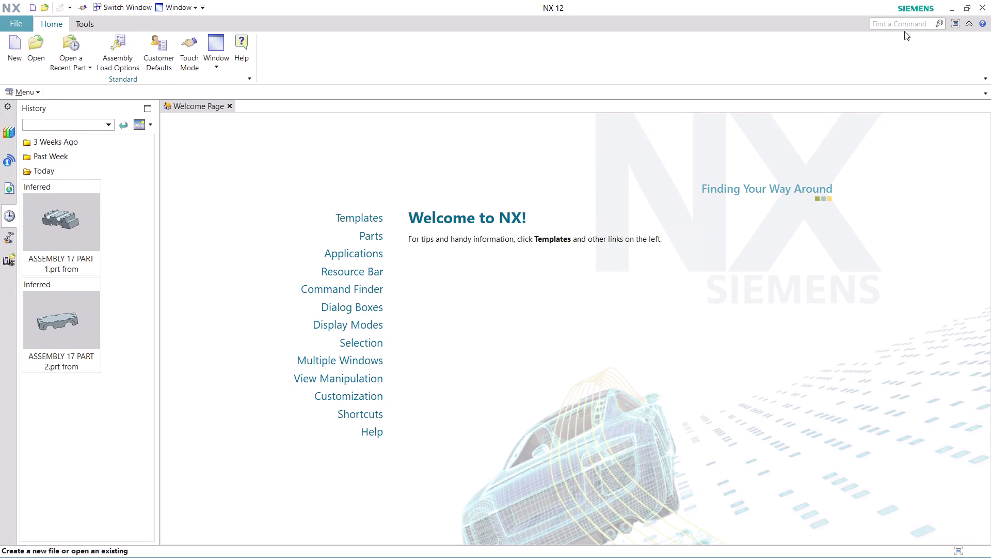
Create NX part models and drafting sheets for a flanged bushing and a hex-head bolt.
Search the command finder for JOURNAL and start Record Journal.
click(903, 23)
text(JO)
text(URNAL)
key(Return)
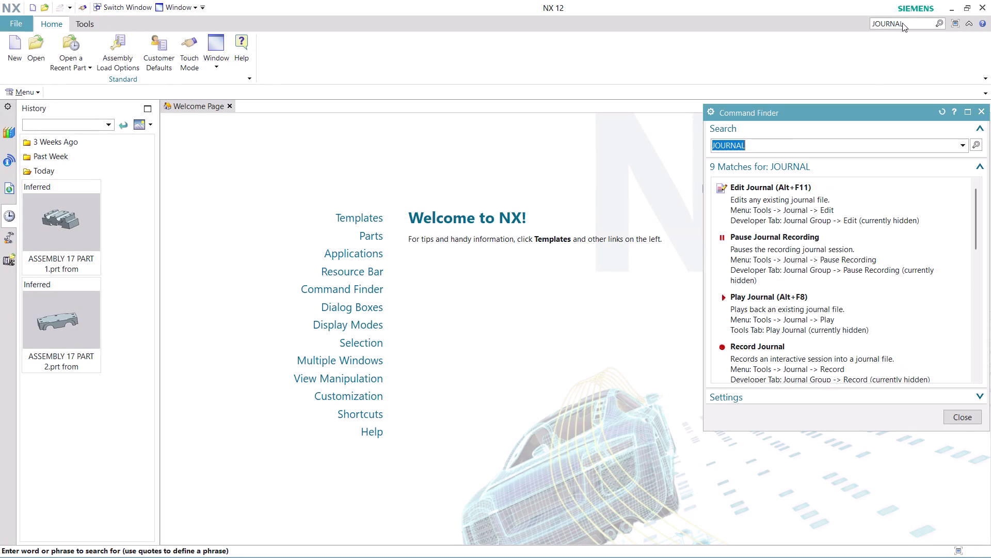
scroll(down, 3)
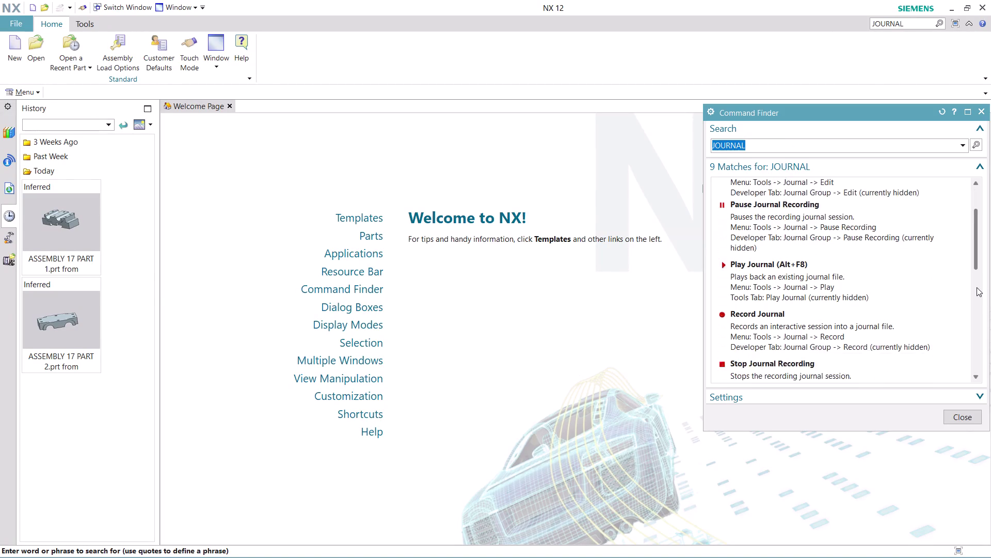
click(806, 258)
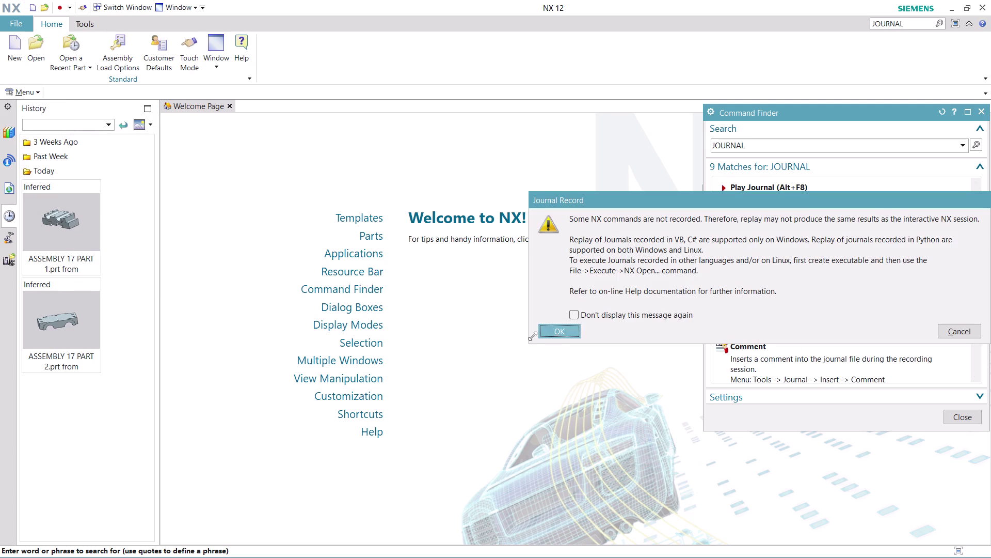
Dismiss the recording notice and browse to the Desktop's nx-cad drawing files folder.
click(557, 336)
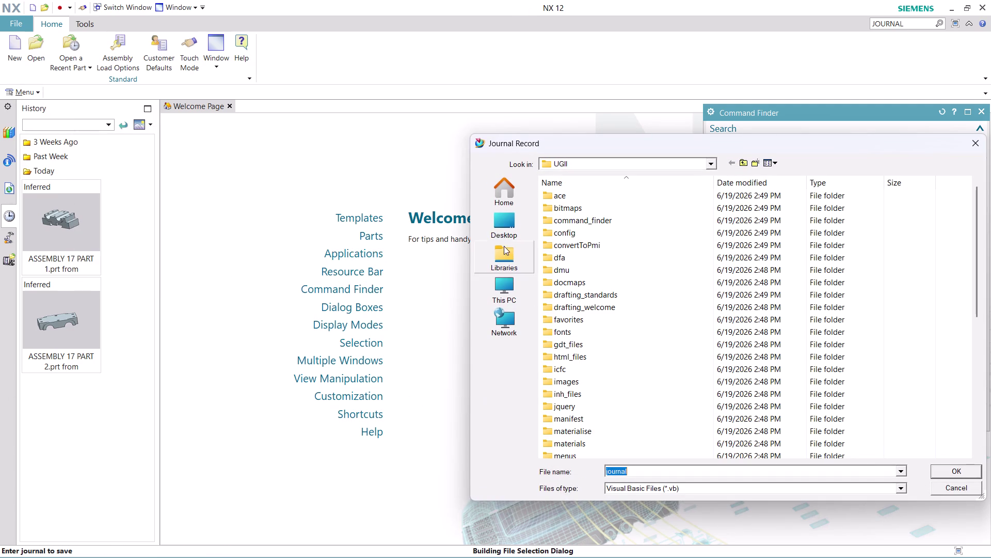
click(506, 224)
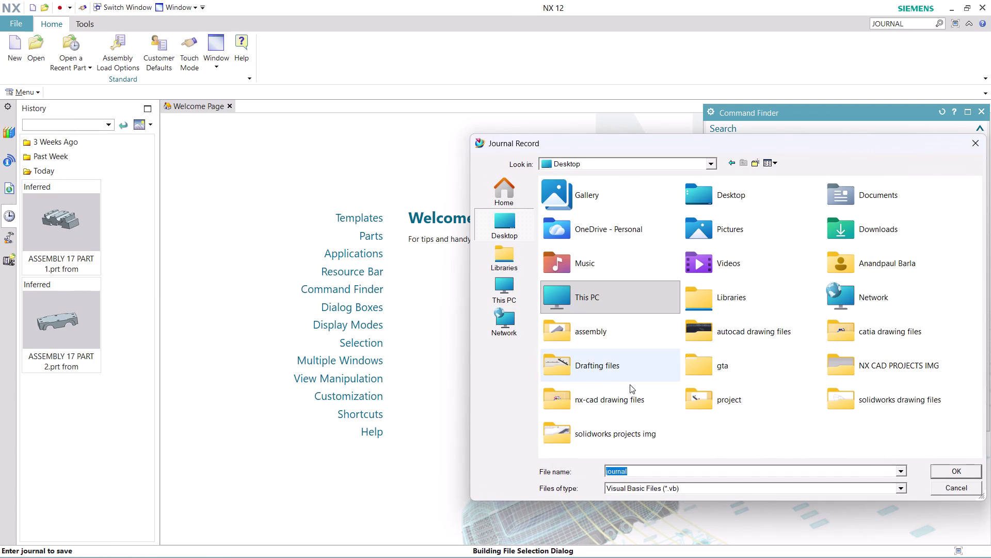
double_click(630, 401)
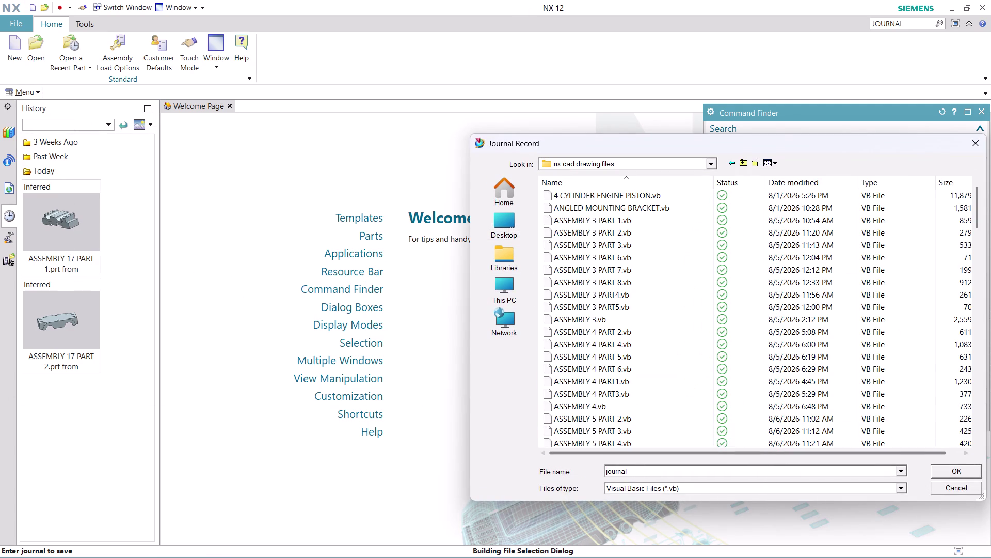
click(638, 472)
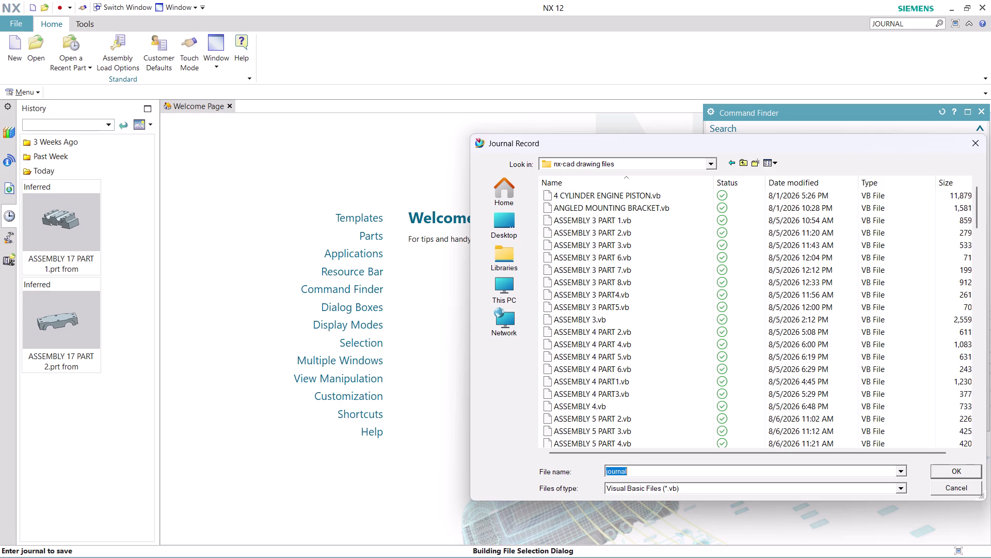
Name the journal file 'ASSEMBLY 17 PART 3' and begin recording.
text(A)
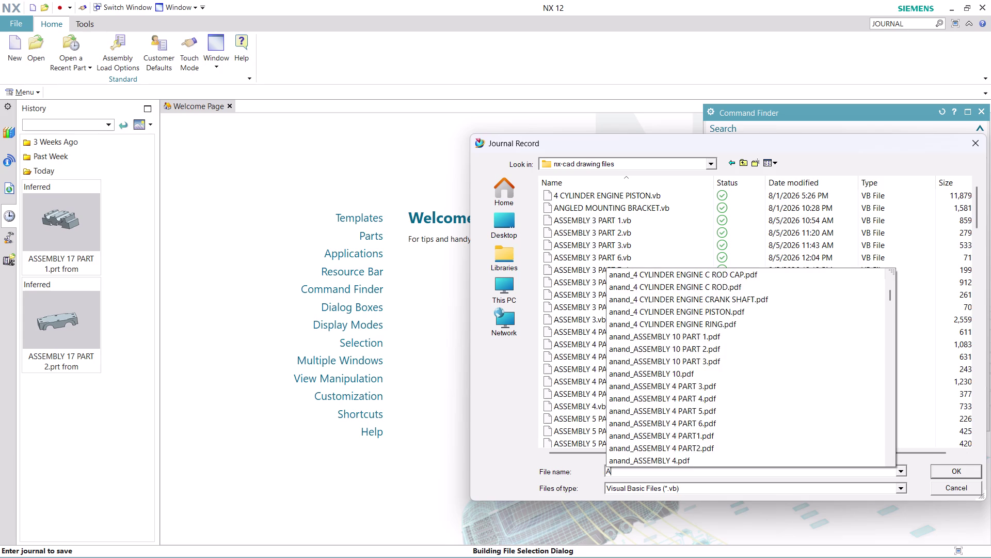
text(SS)
text(EM)
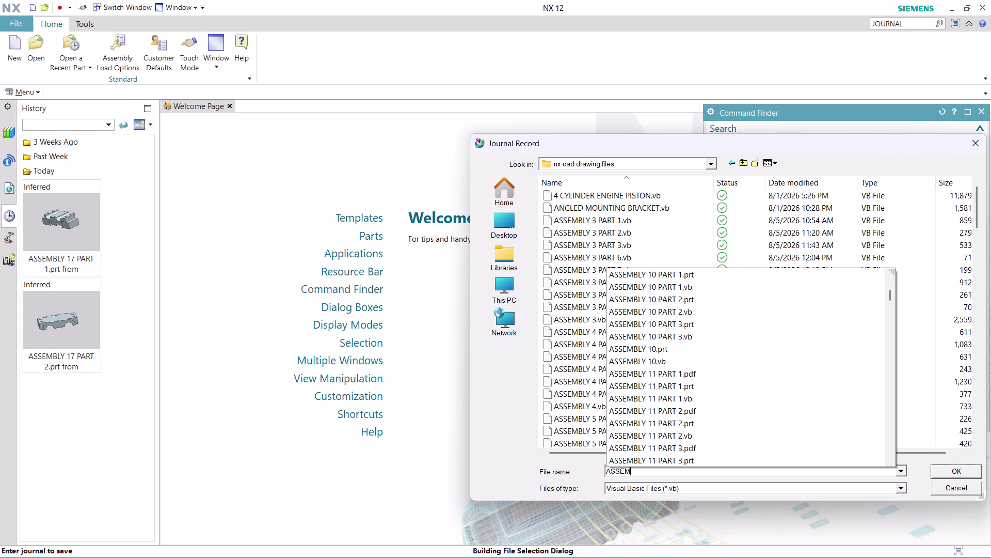
text(BL)
key(y)
key(space)
text(17)
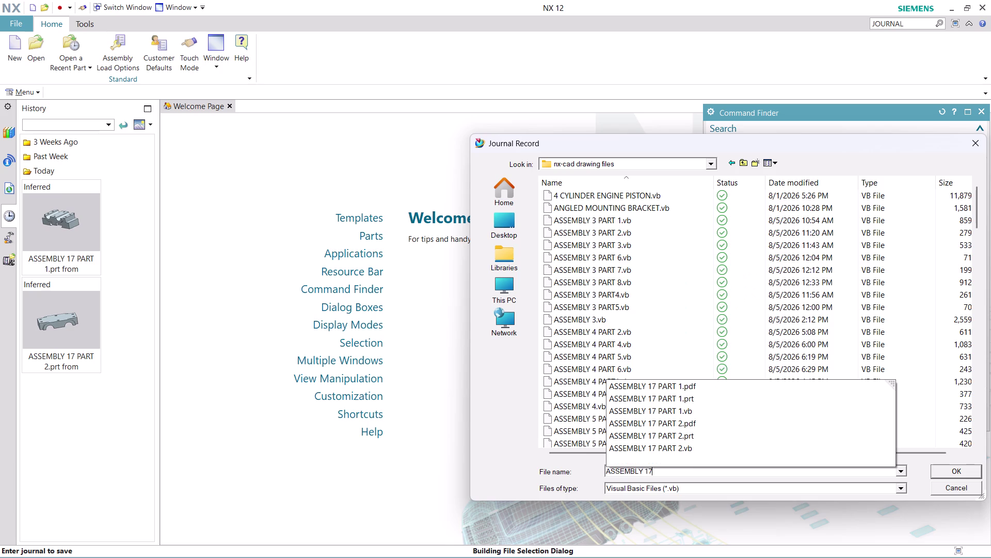
key(space)
text(PA)
text(RT)
key(space)
key(3)
key(Return)
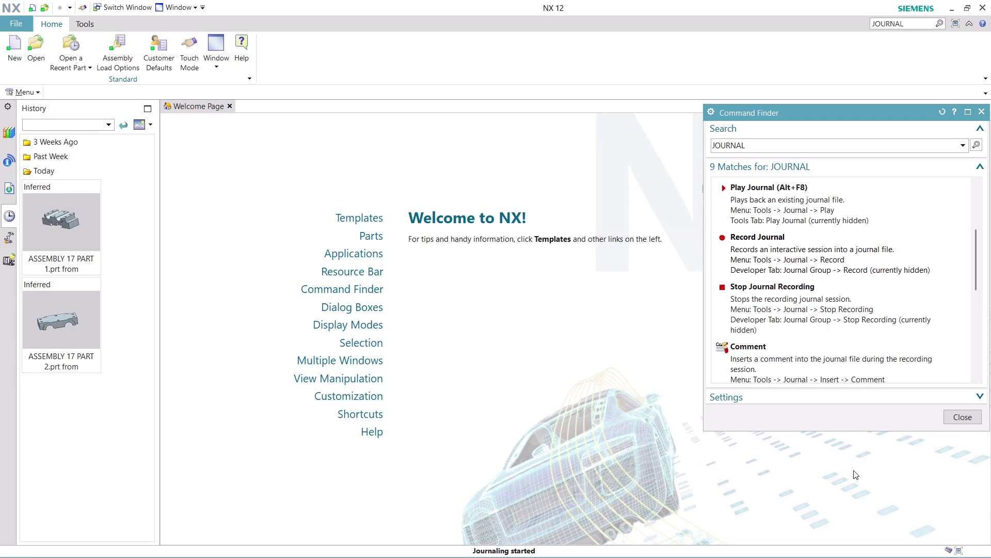
Close the Command Finder and create a new part from the Model template.
click(963, 419)
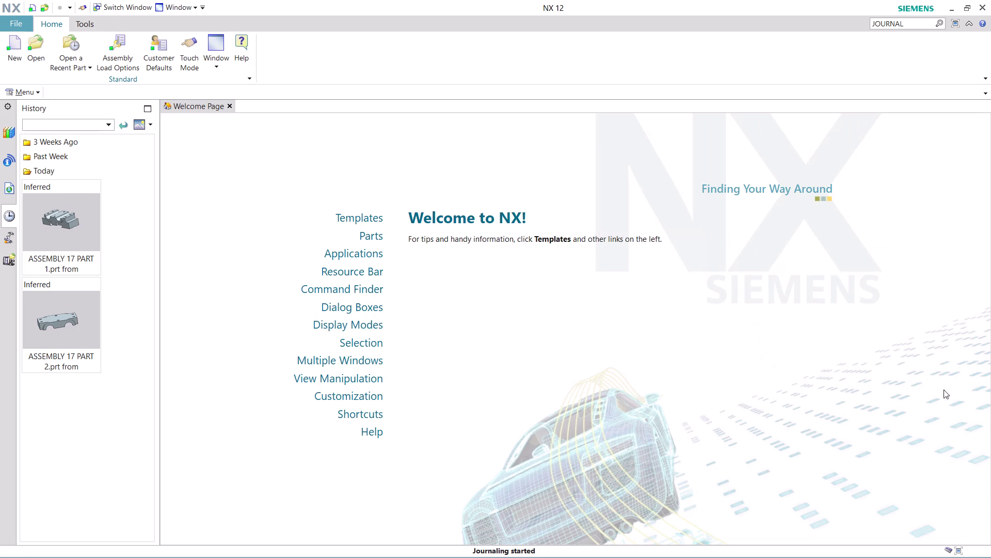
click(13, 58)
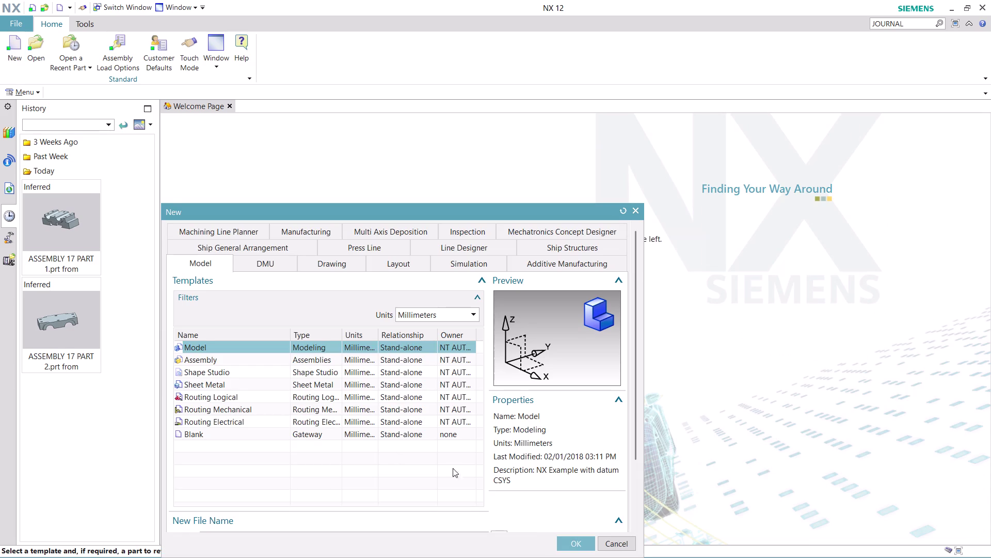
click(574, 544)
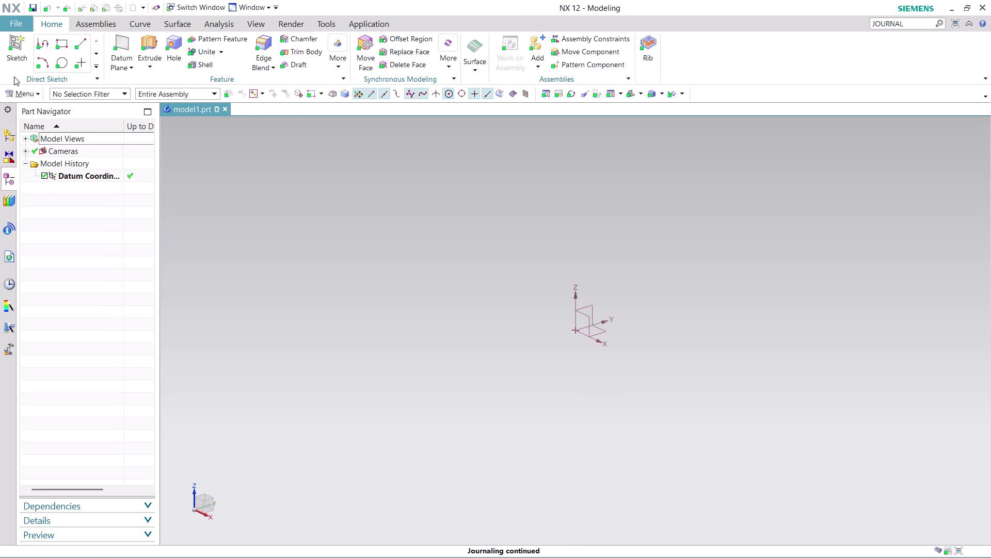
Create a task-environment sketch on the XY plane, Y-axis reference, origin at 0,0,0.
click(20, 100)
click(24, 98)
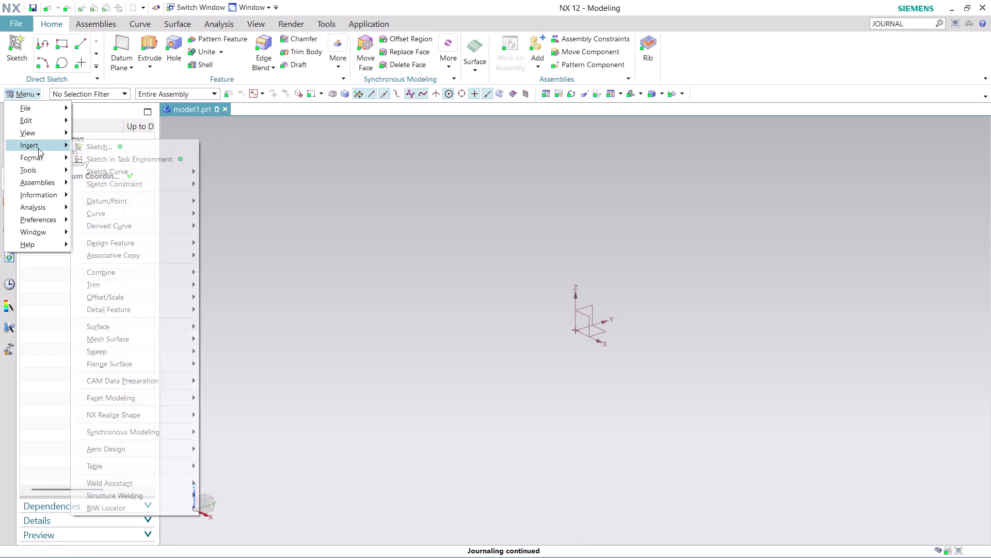
click(149, 160)
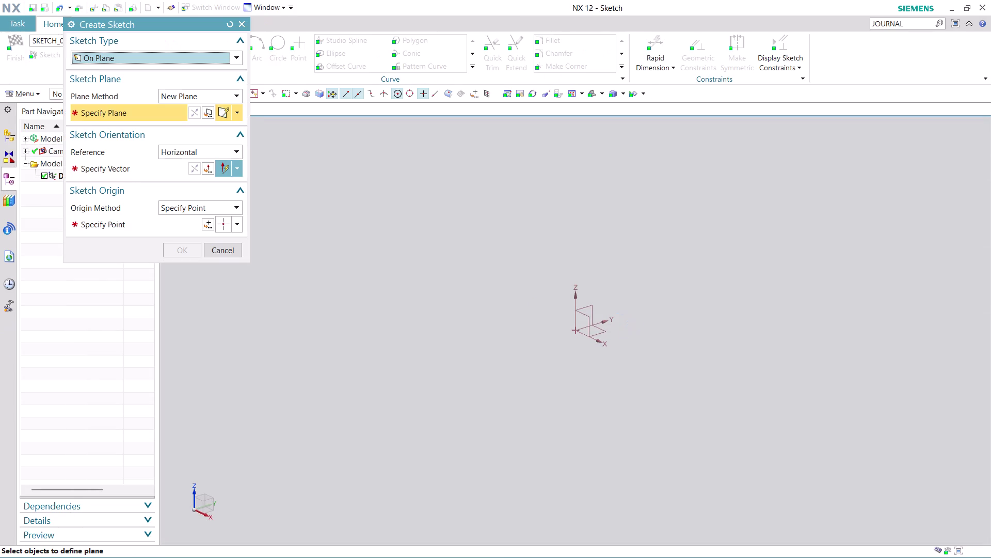
click(606, 330)
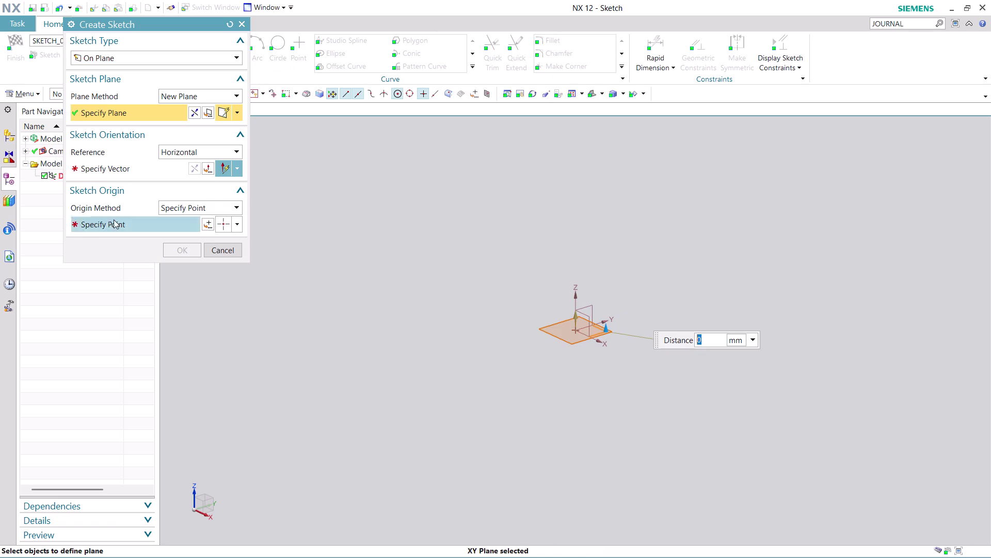
click(140, 170)
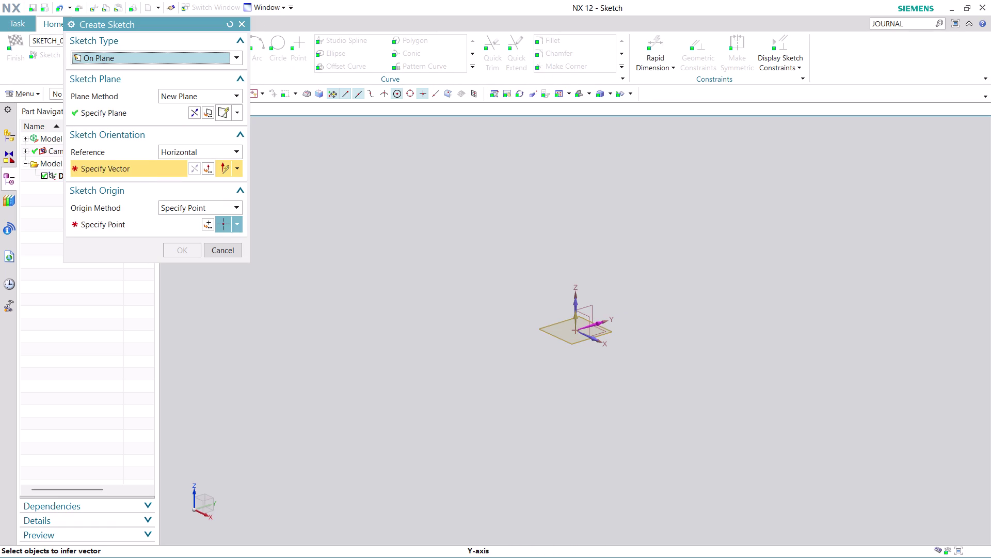
click(607, 322)
click(210, 226)
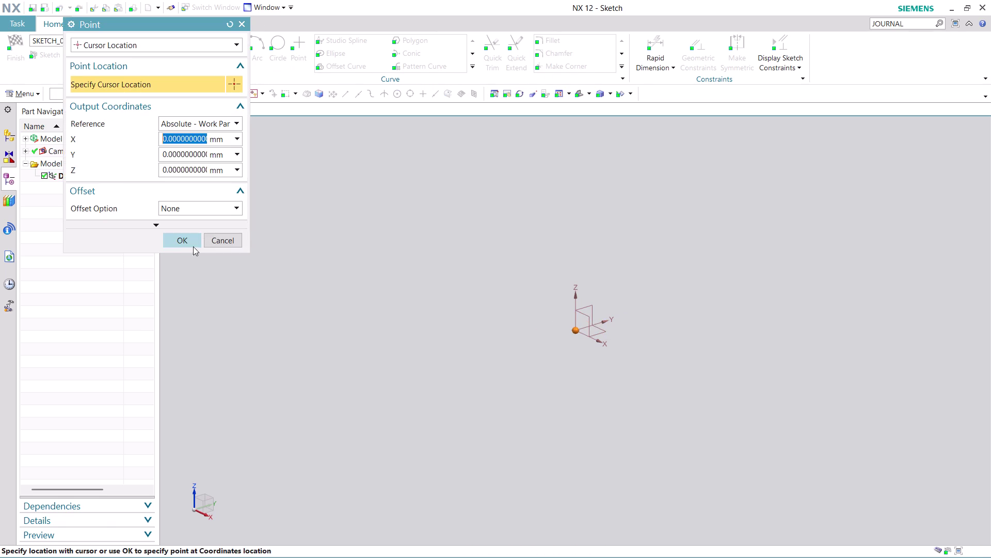
click(189, 239)
click(186, 249)
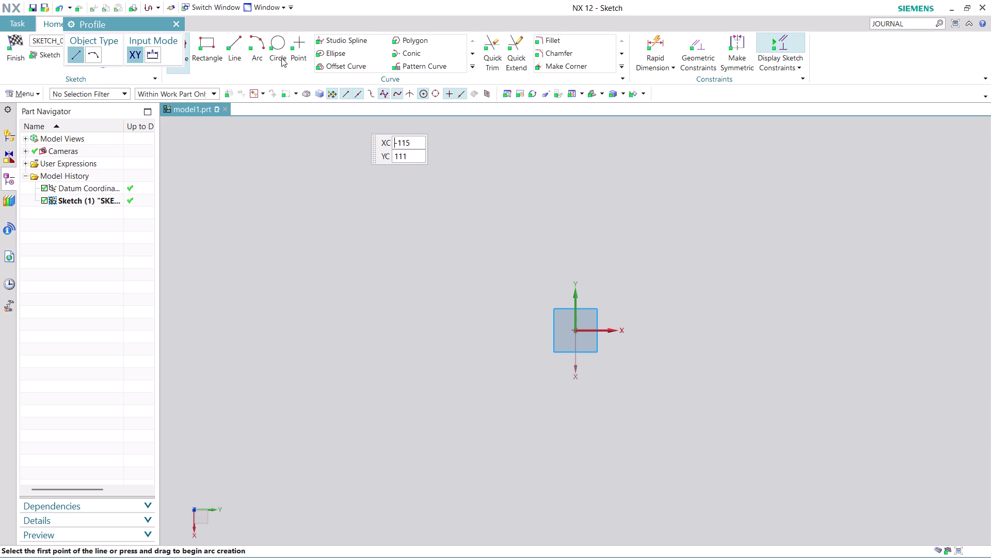
Start the Circle tool in the sketch.
click(281, 44)
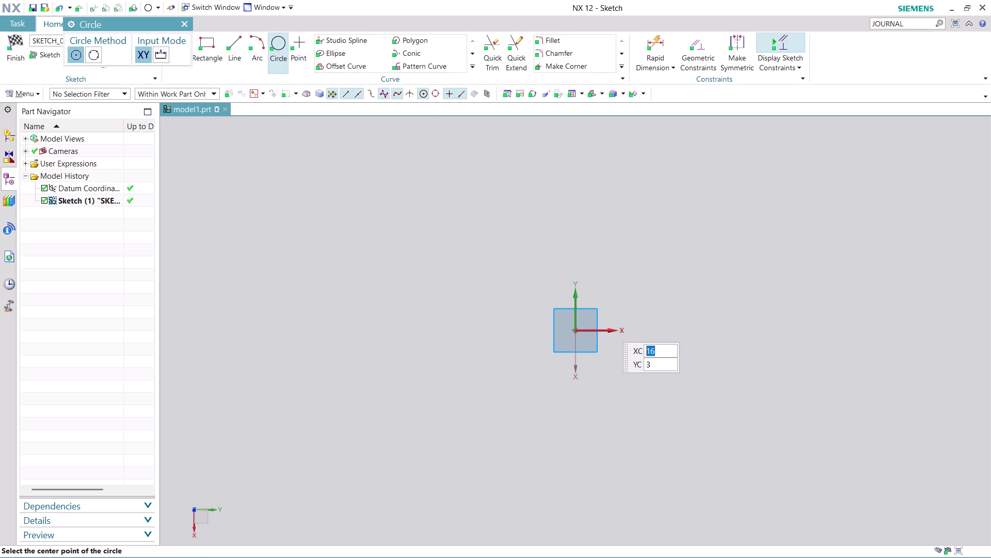
Place the circle's centre at the sketch origin.
click(577, 330)
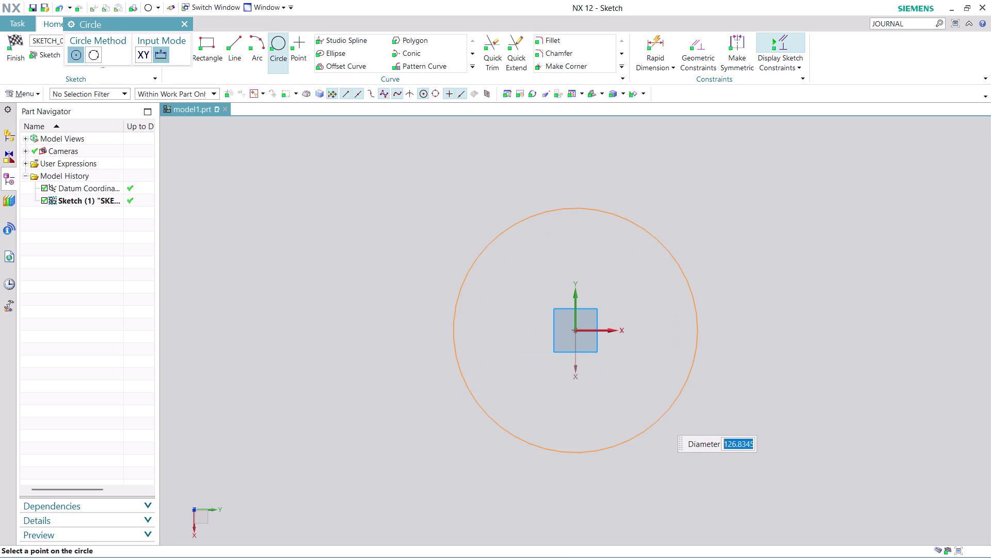